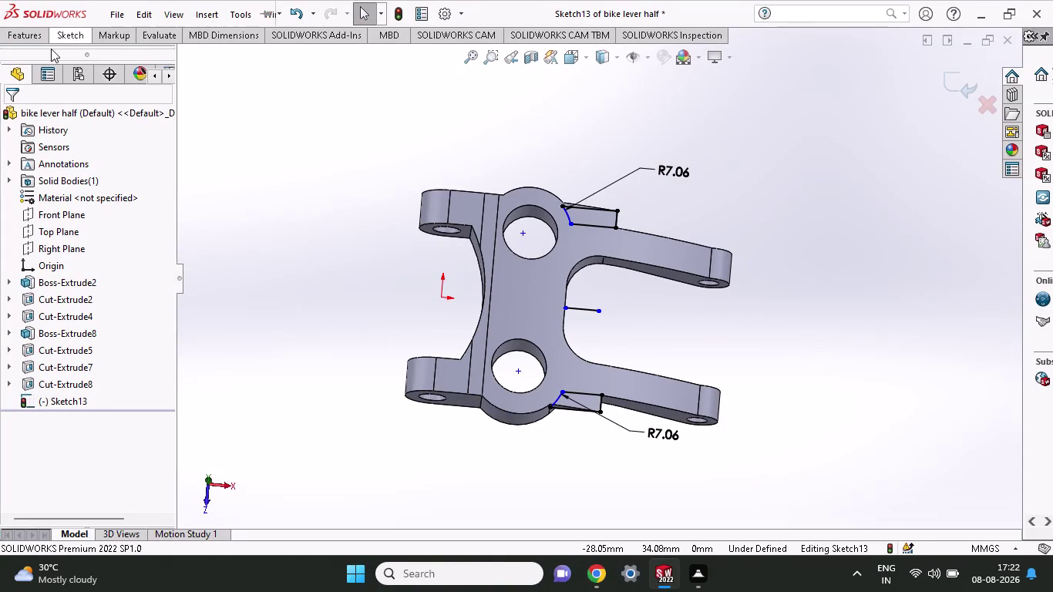
Cut the upper and lower notch profiles Through All as a single extruded cut.
click(34, 39)
click(239, 81)
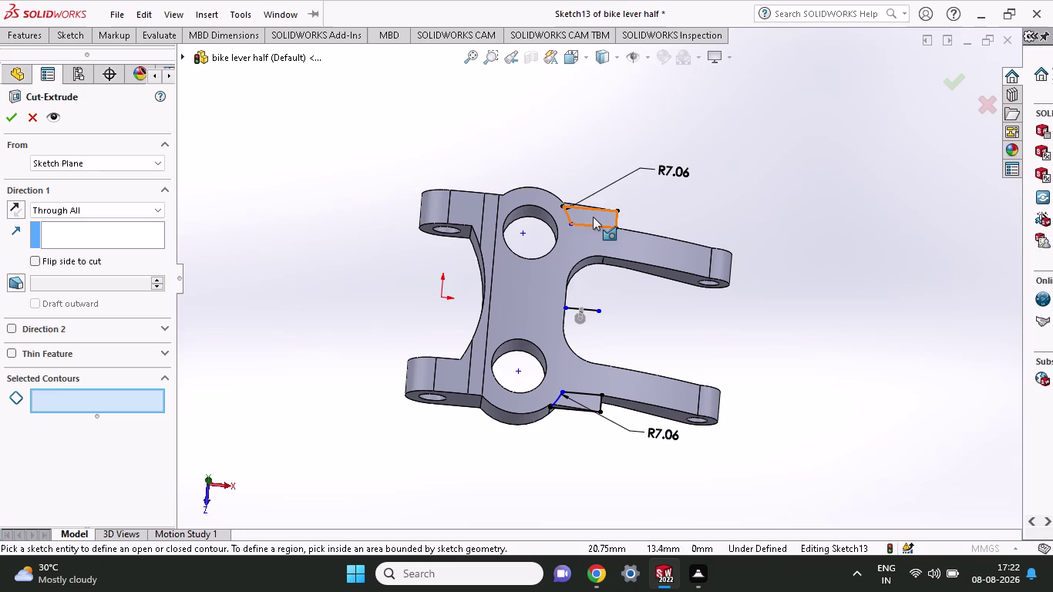
click(594, 216)
click(588, 402)
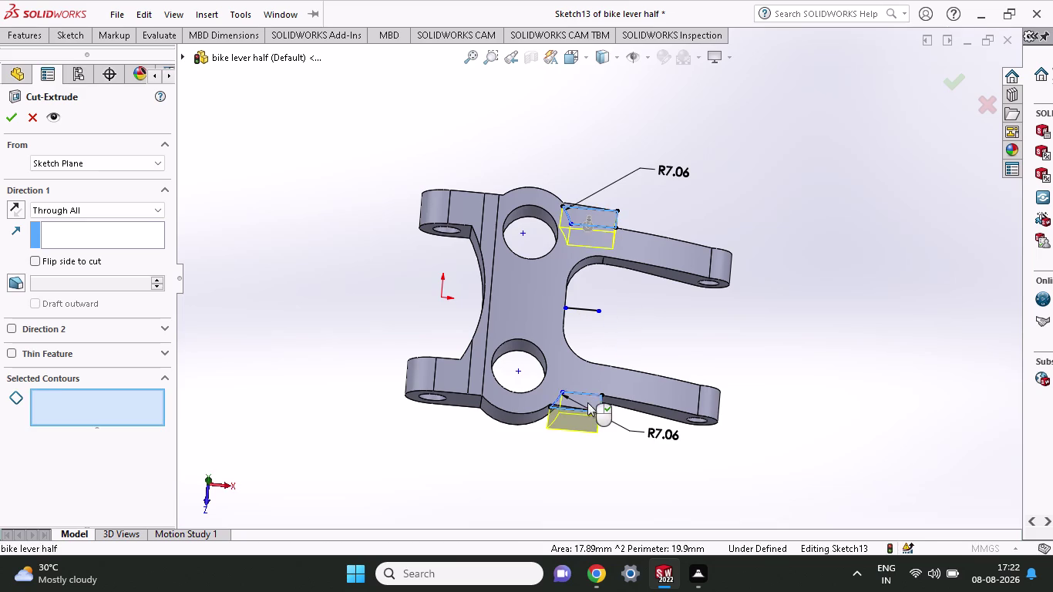
middle_drag(711, 343, 689, 236)
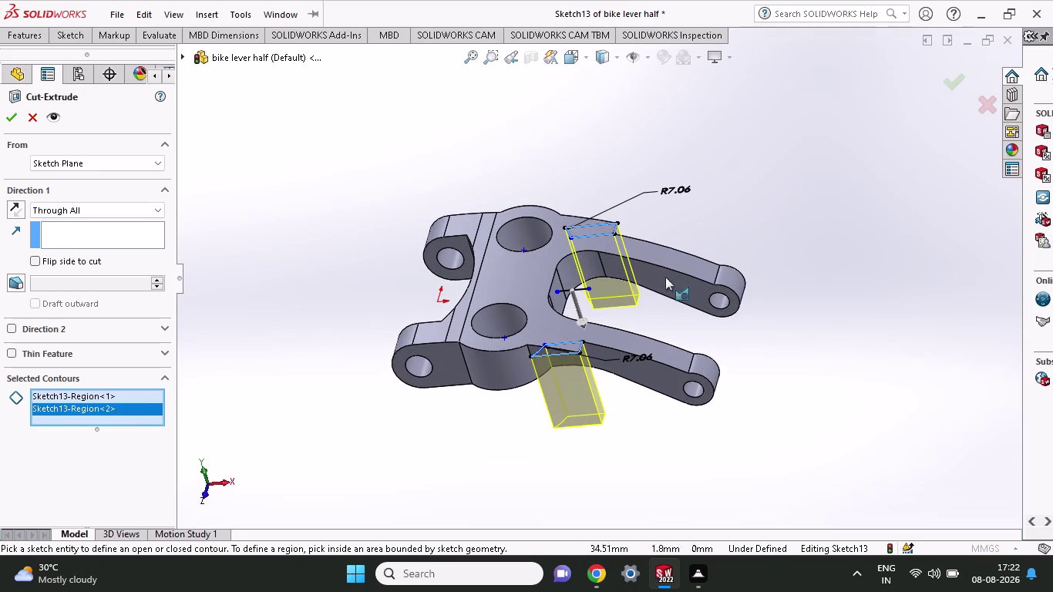
click(12, 323)
click(12, 330)
click(9, 113)
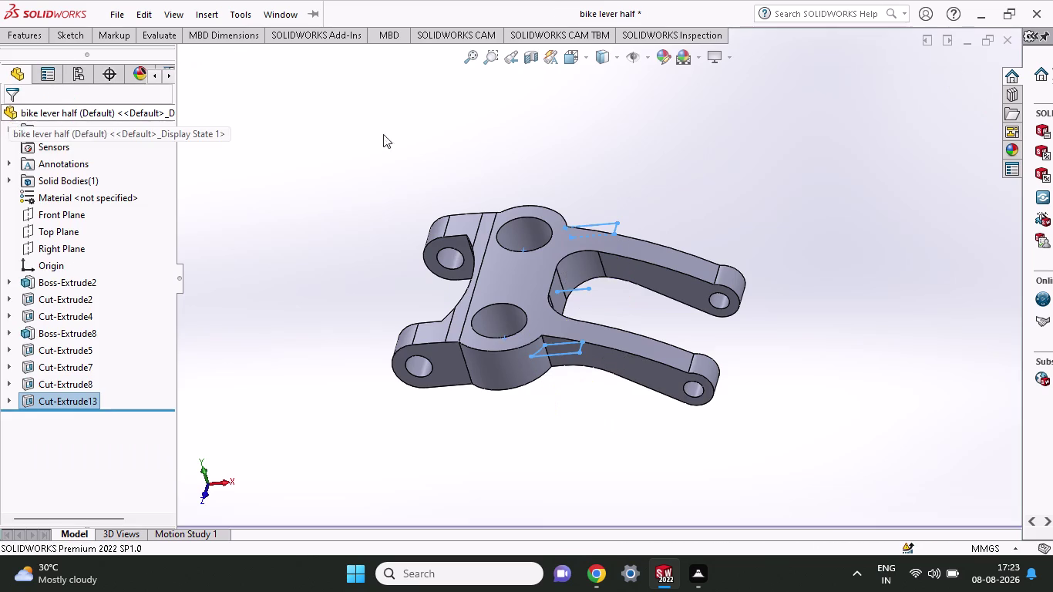
middle_drag(574, 142, 552, 311)
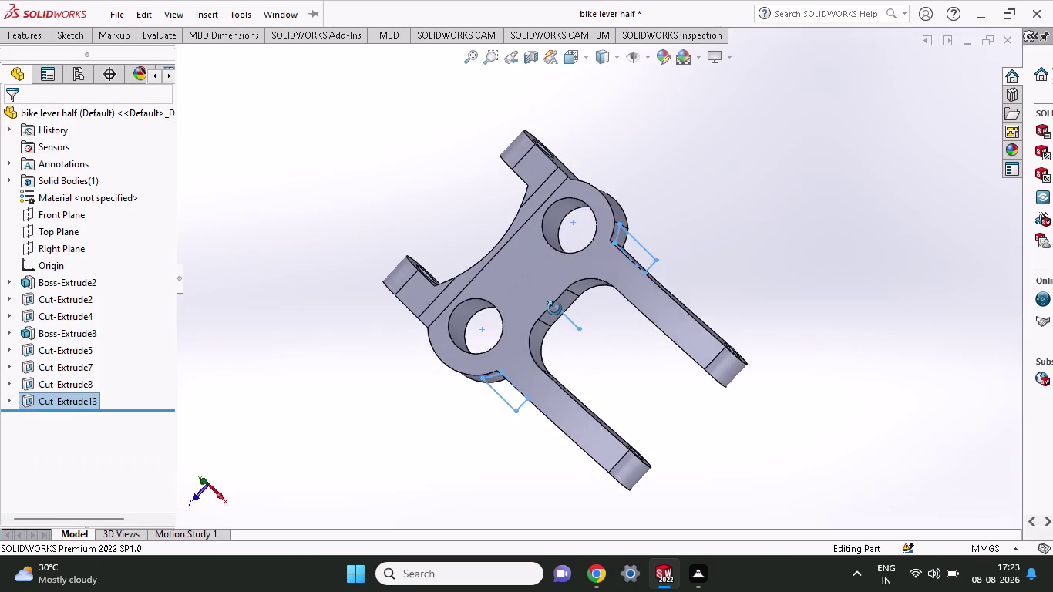
middle_drag(552, 311, 567, 318)
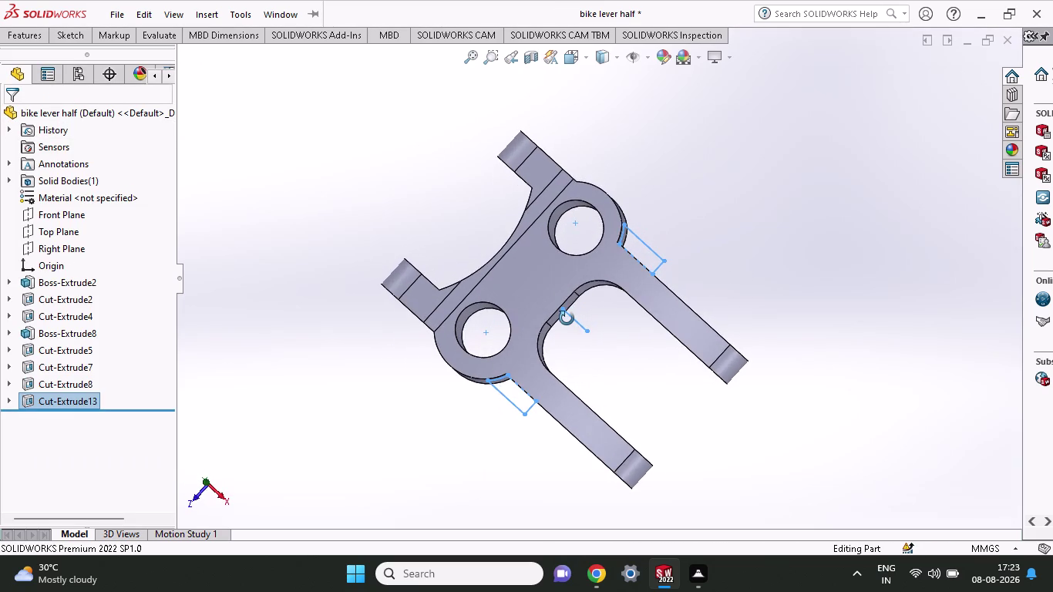
middle_drag(567, 319, 544, 272)
middle_drag(717, 492, 719, 477)
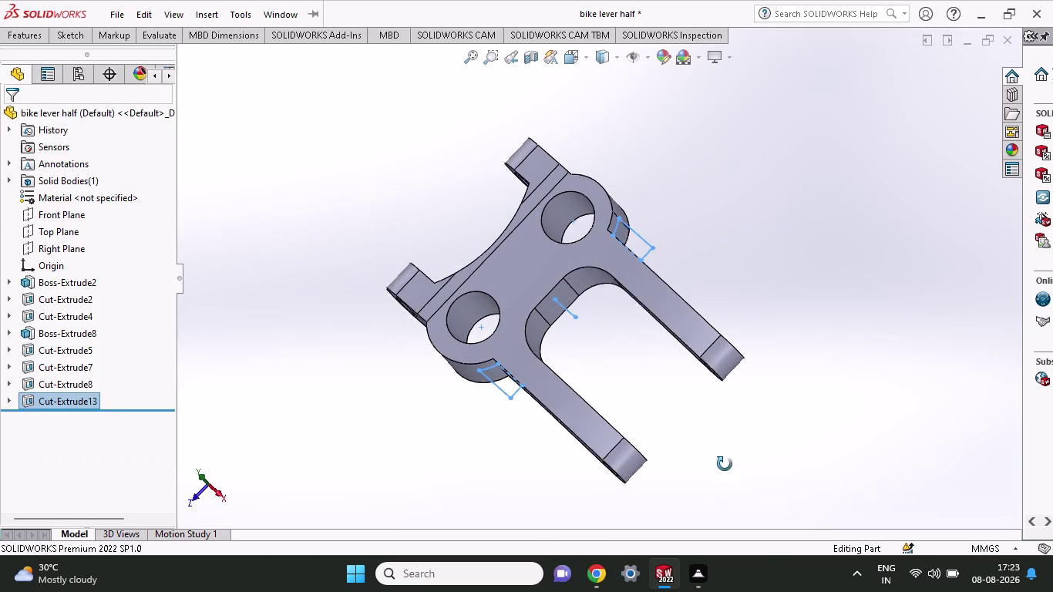
middle_drag(719, 477, 444, 455)
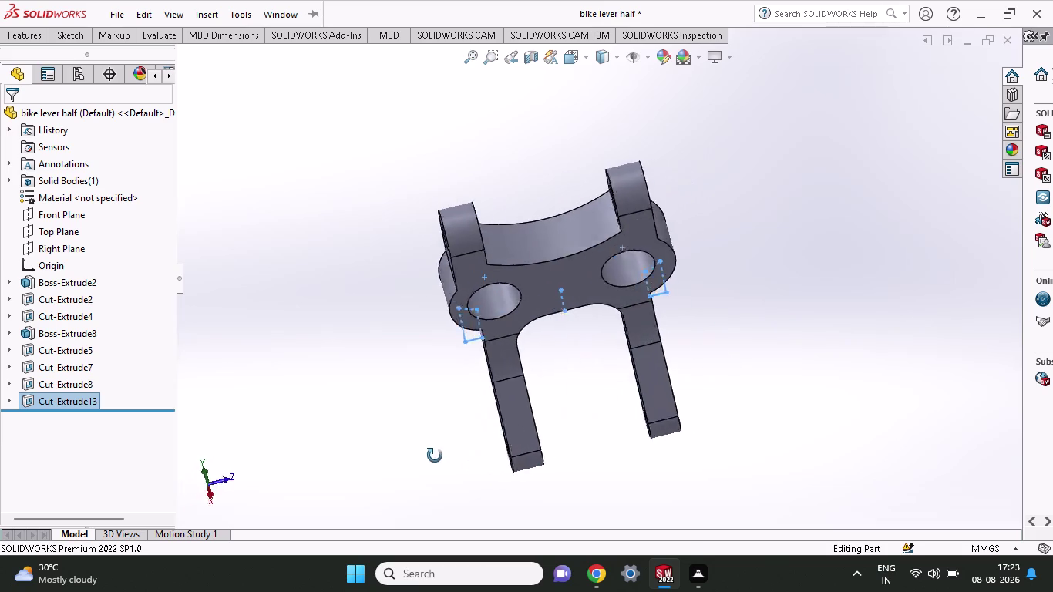
middle_drag(445, 456, 230, 455)
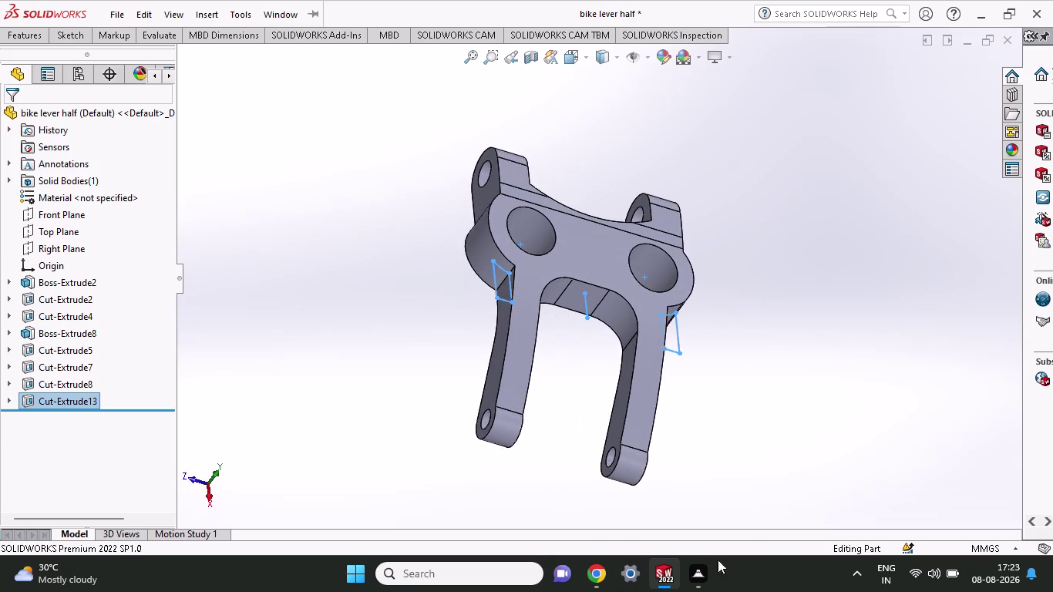
middle_drag(756, 475, 712, 365)
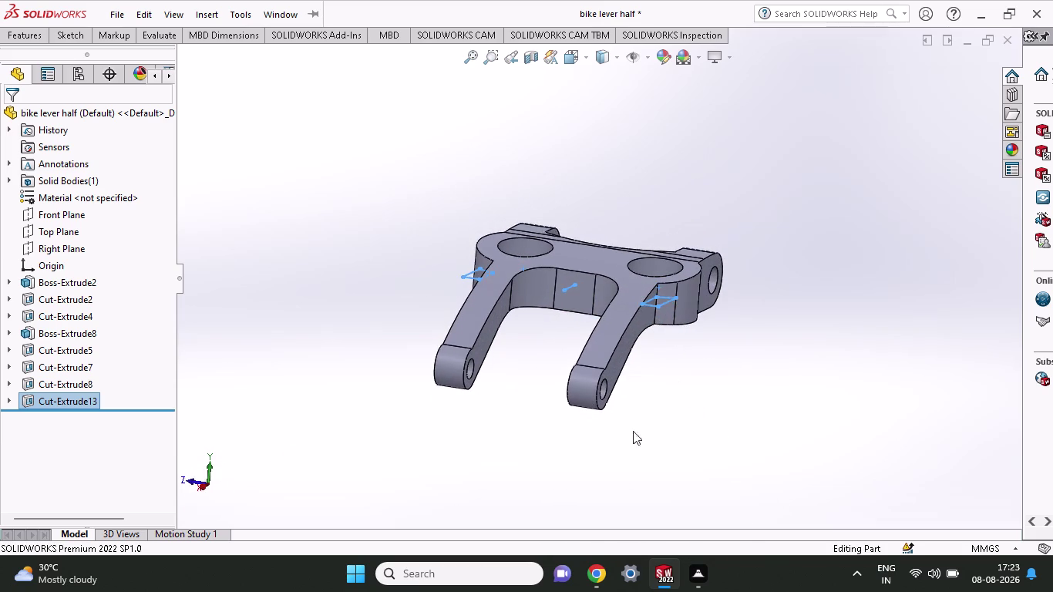
middle_drag(598, 441, 756, 449)
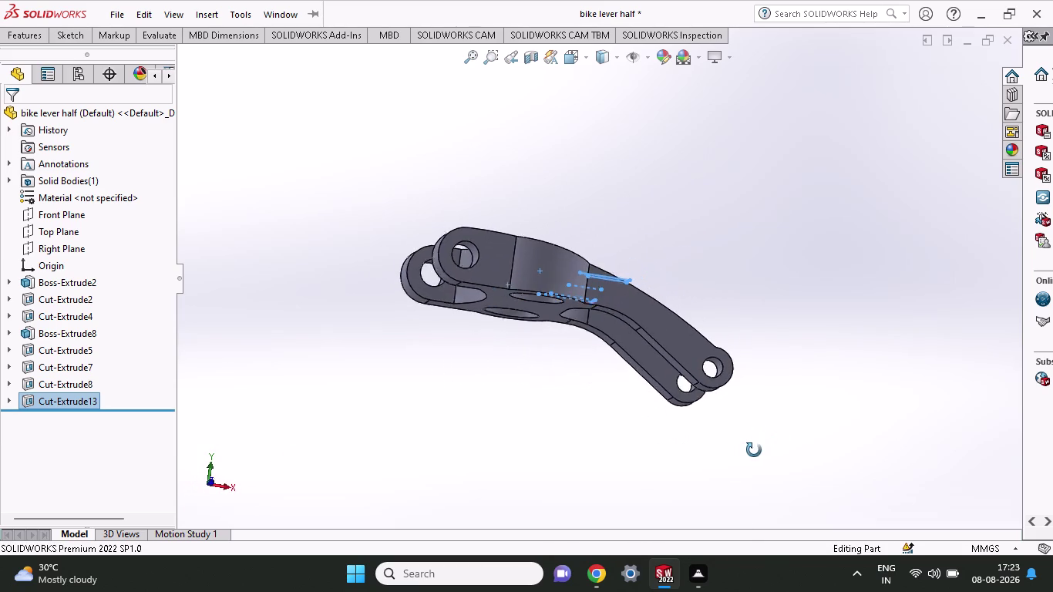
middle_drag(756, 449, 754, 450)
middle_drag(629, 231, 595, 441)
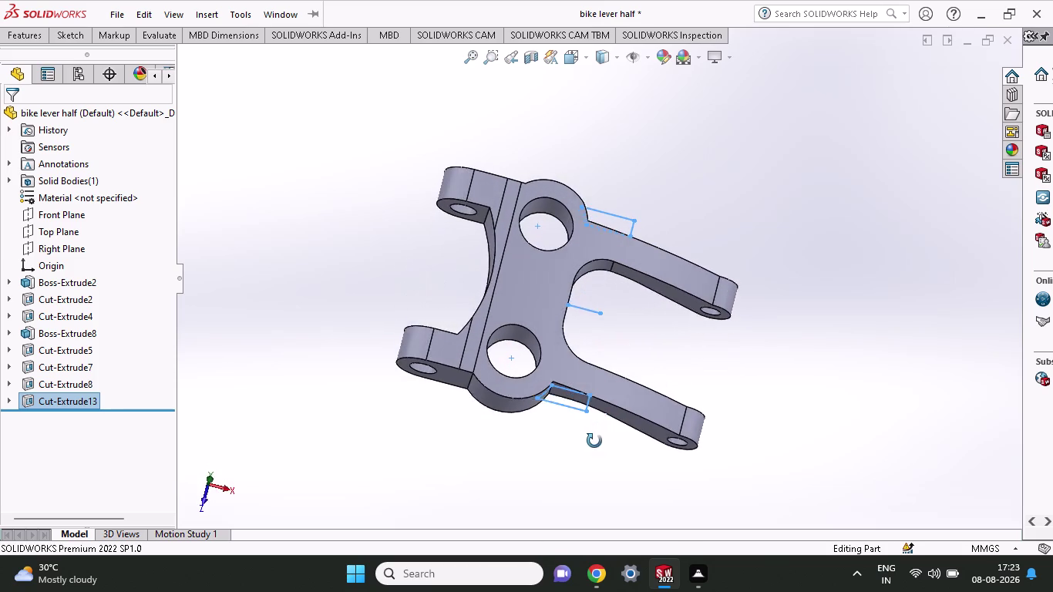
middle_drag(594, 441, 572, 424)
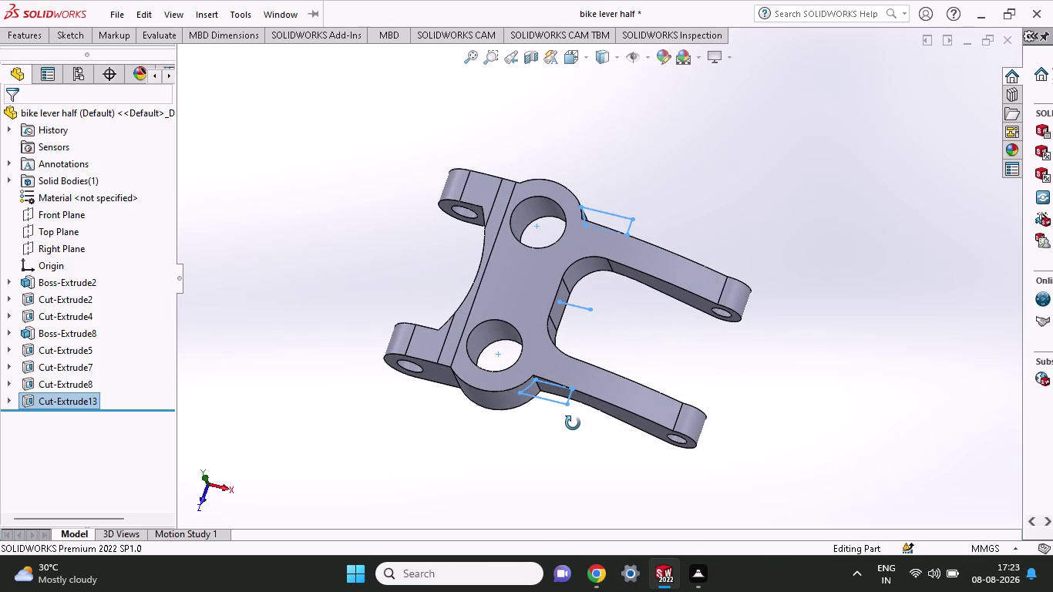
middle_drag(573, 423, 573, 427)
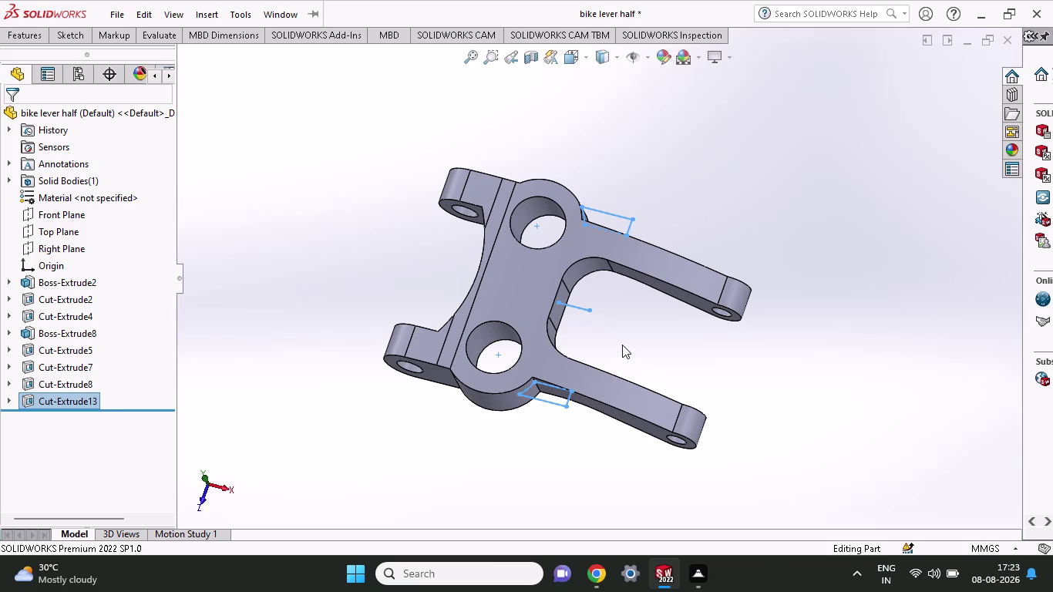
middle_drag(615, 336, 639, 166)
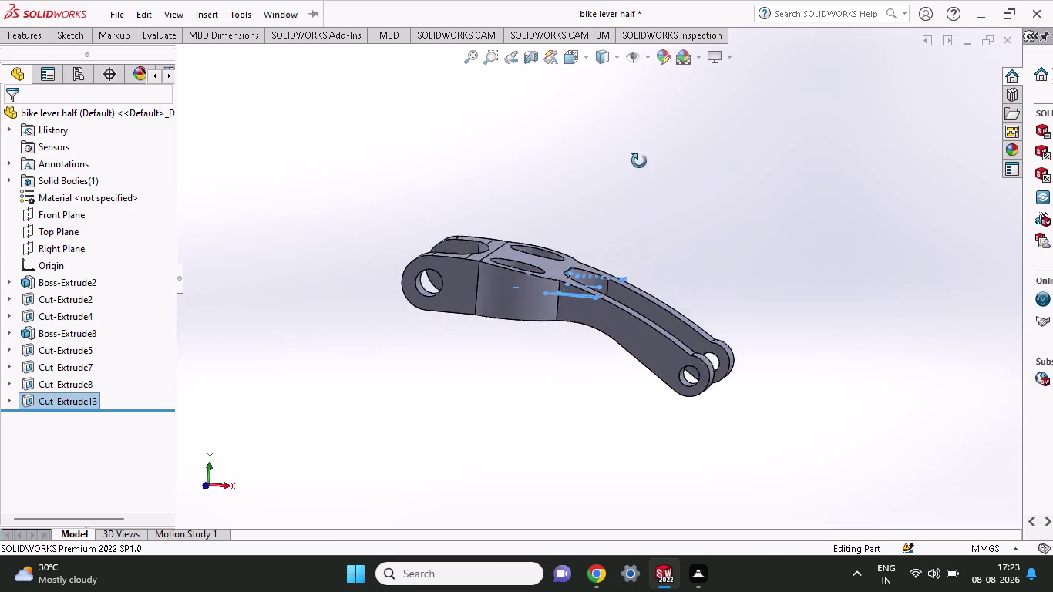
middle_drag(639, 166, 639, 153)
scroll(up, 3)
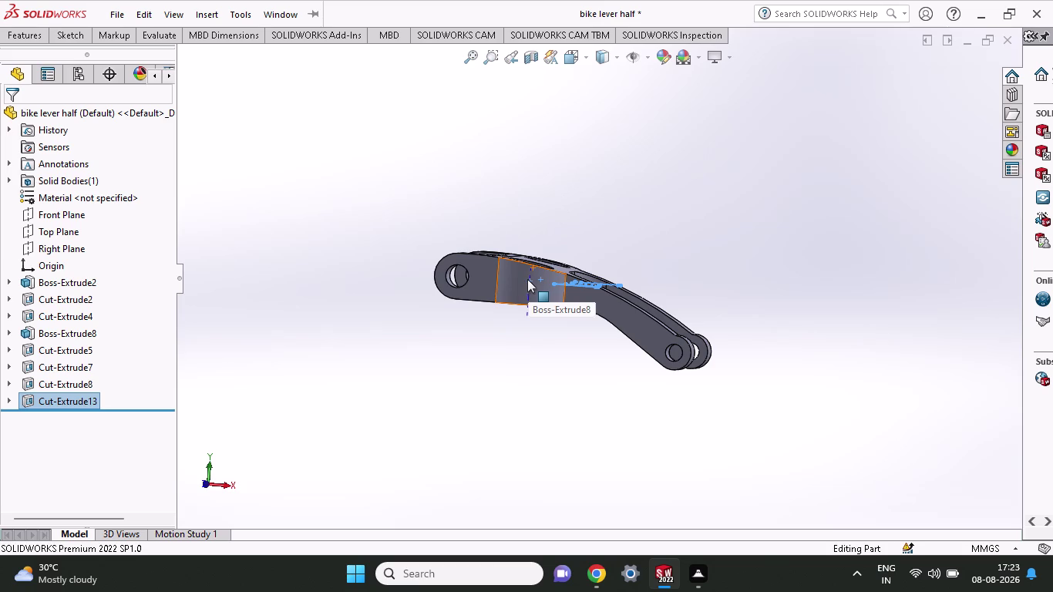
Start a front-plane sketch and draw a 2.91 mm vertical line at the section edge.
right_click(71, 211)
click(84, 194)
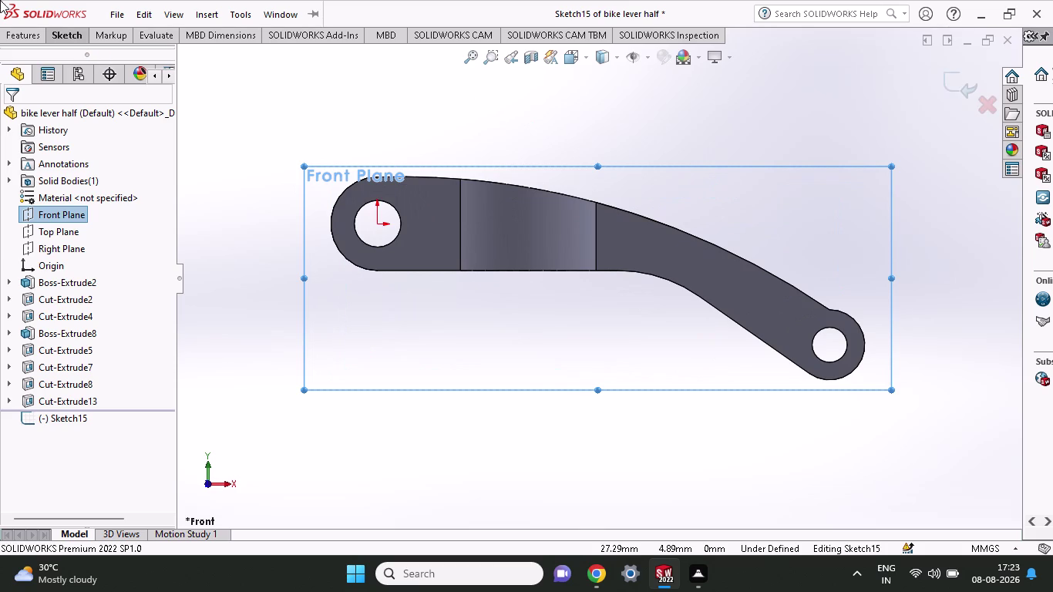
click(65, 39)
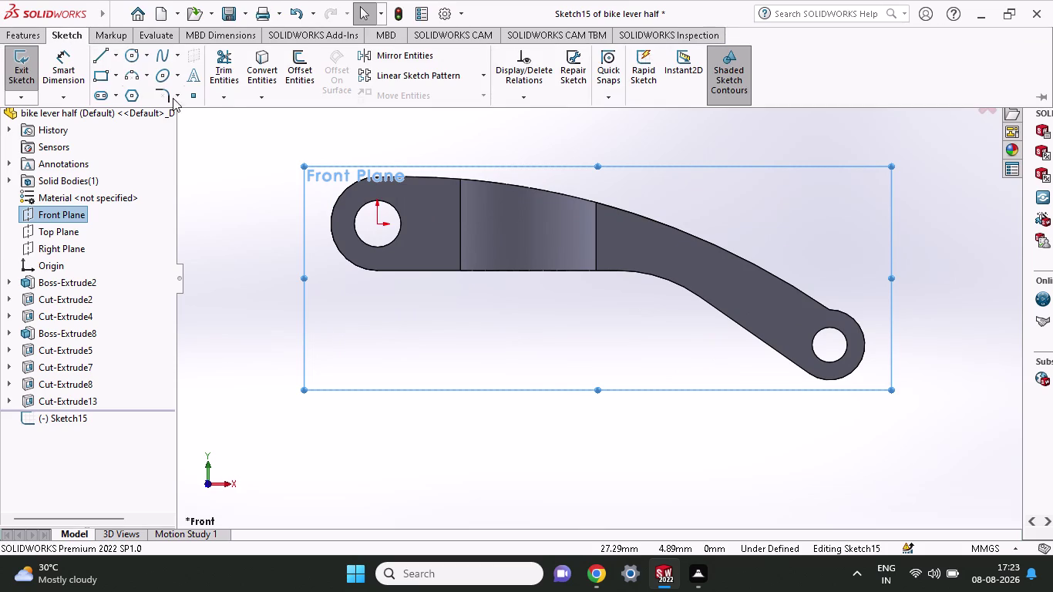
click(102, 56)
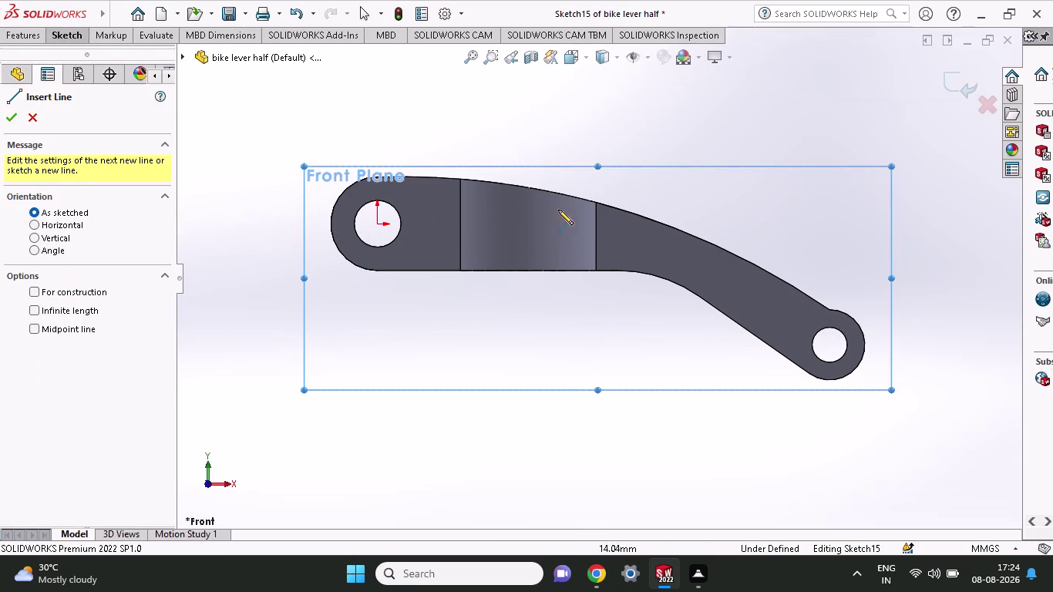
click(596, 201)
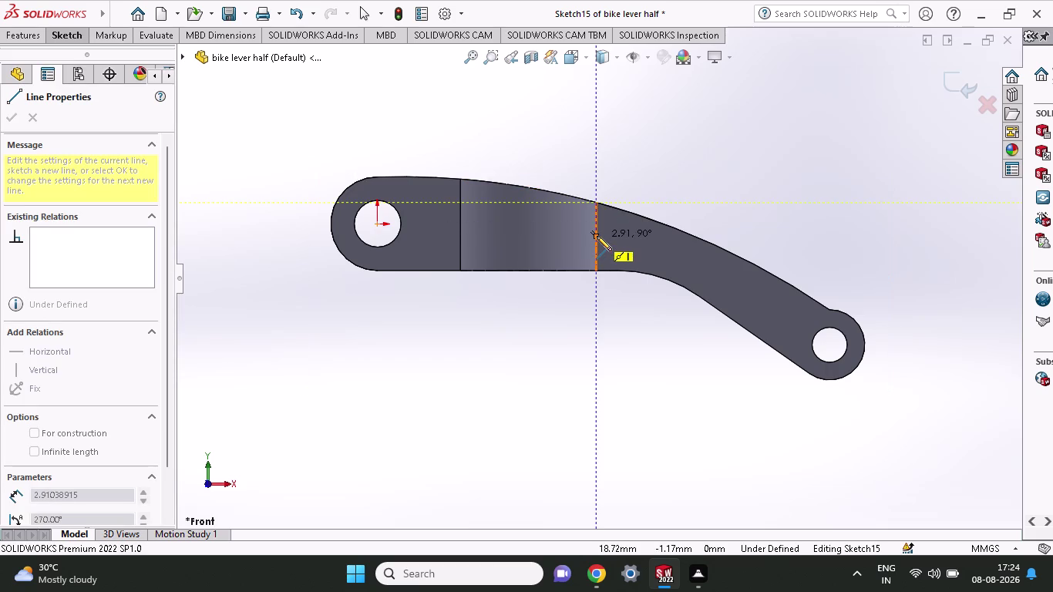
click(597, 236)
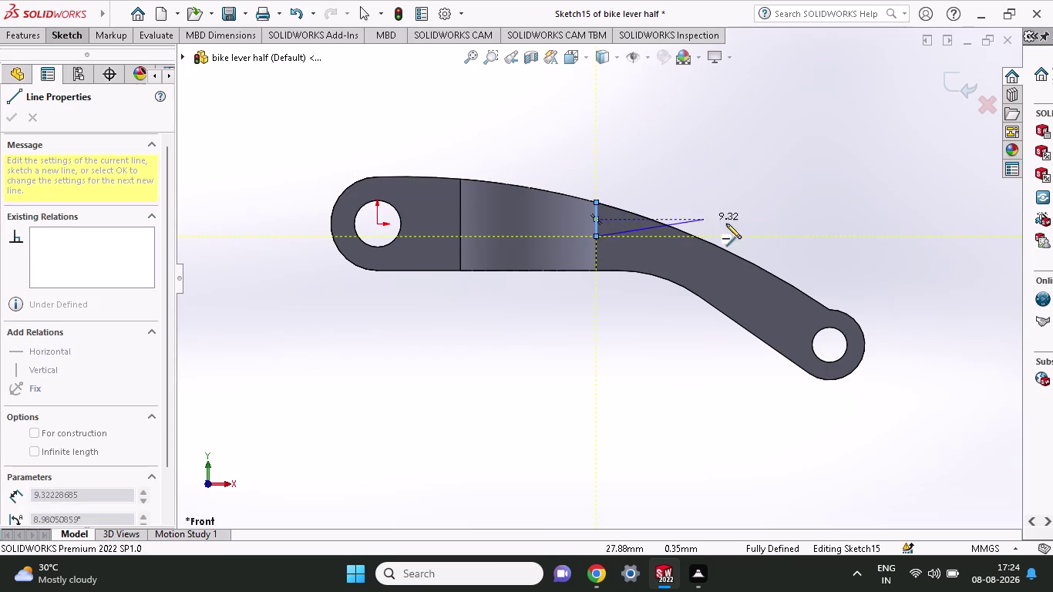
click(741, 230)
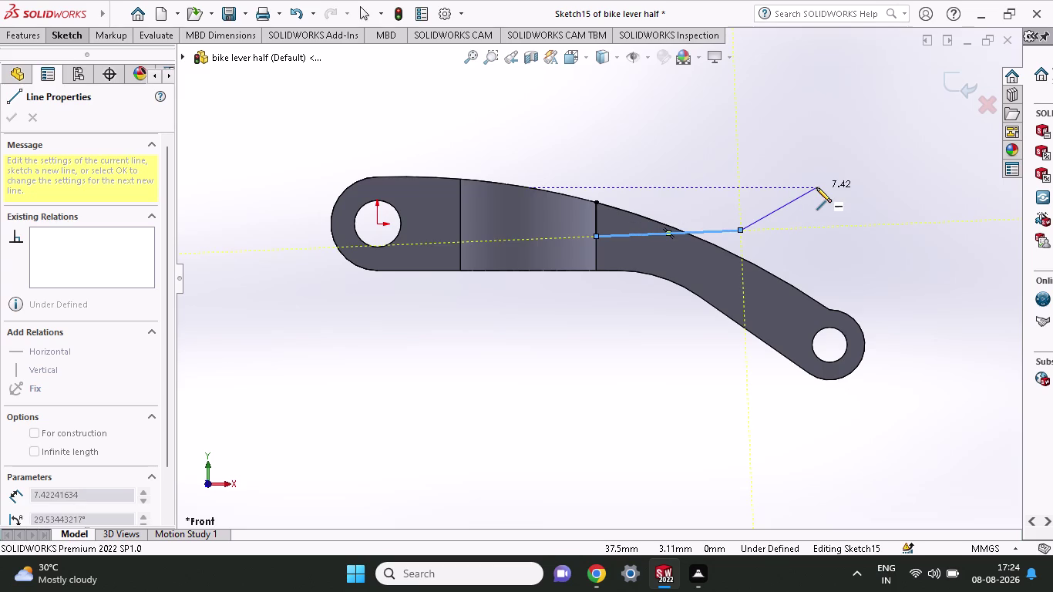
key(ctrl+z)
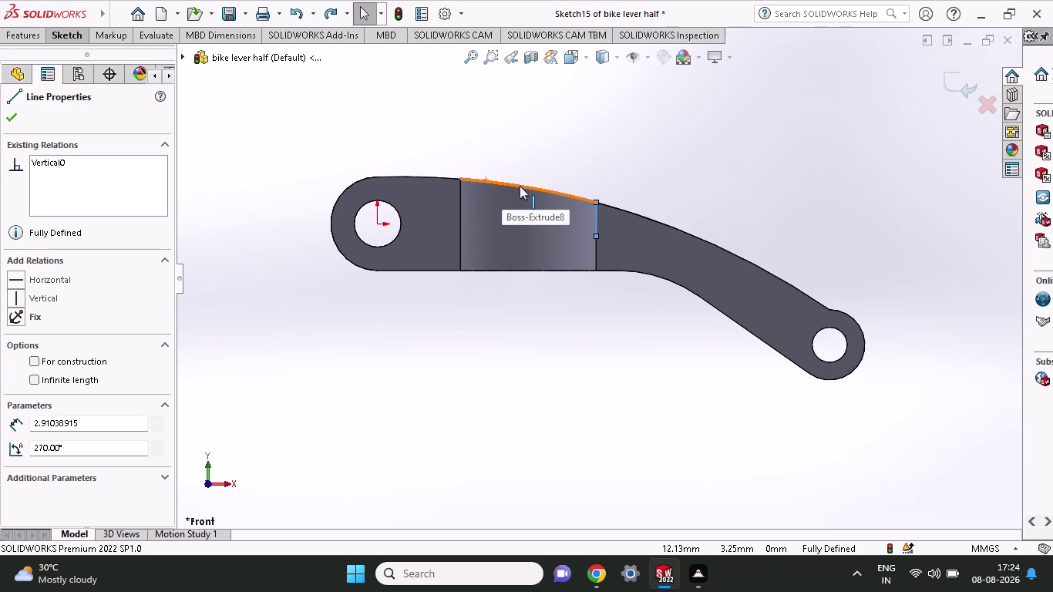
Draw a sloped line from the vertical line's top leftward to the raised section's top edge.
click(598, 200)
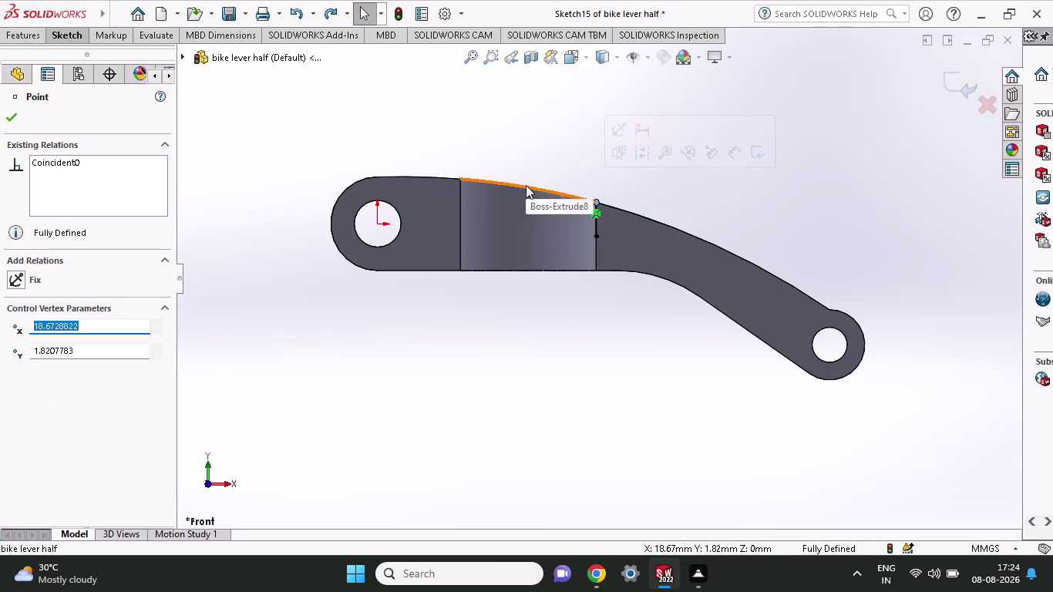
click(515, 183)
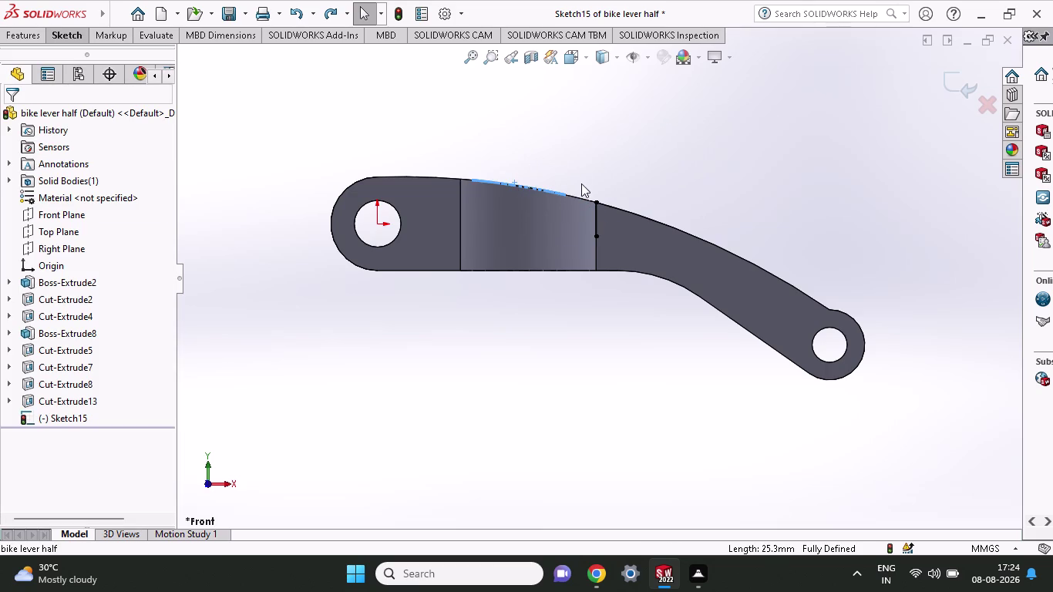
click(72, 32)
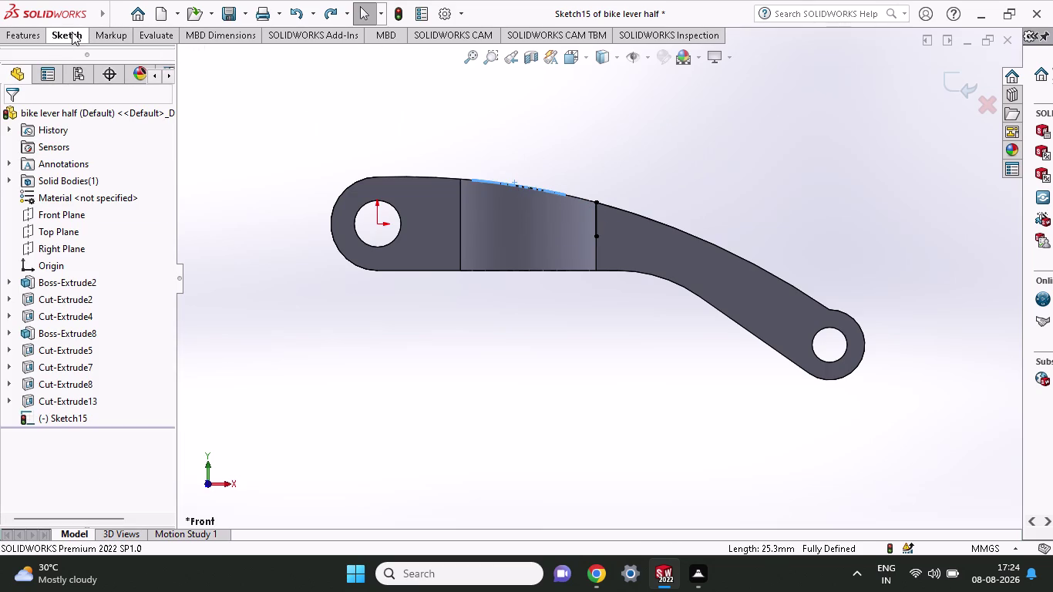
click(103, 59)
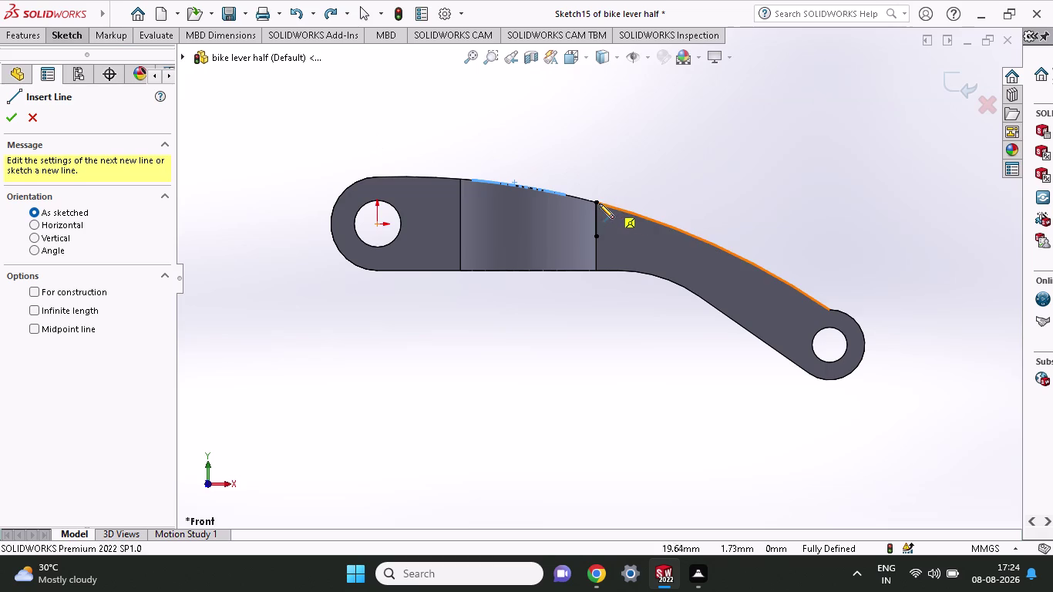
click(596, 203)
click(511, 185)
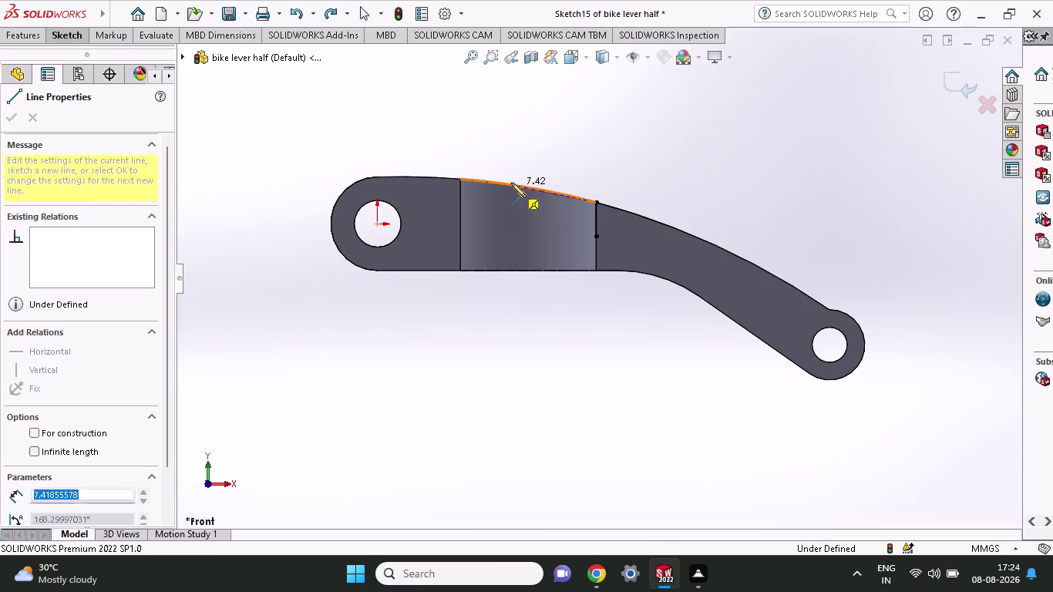
right_click(514, 149)
click(533, 151)
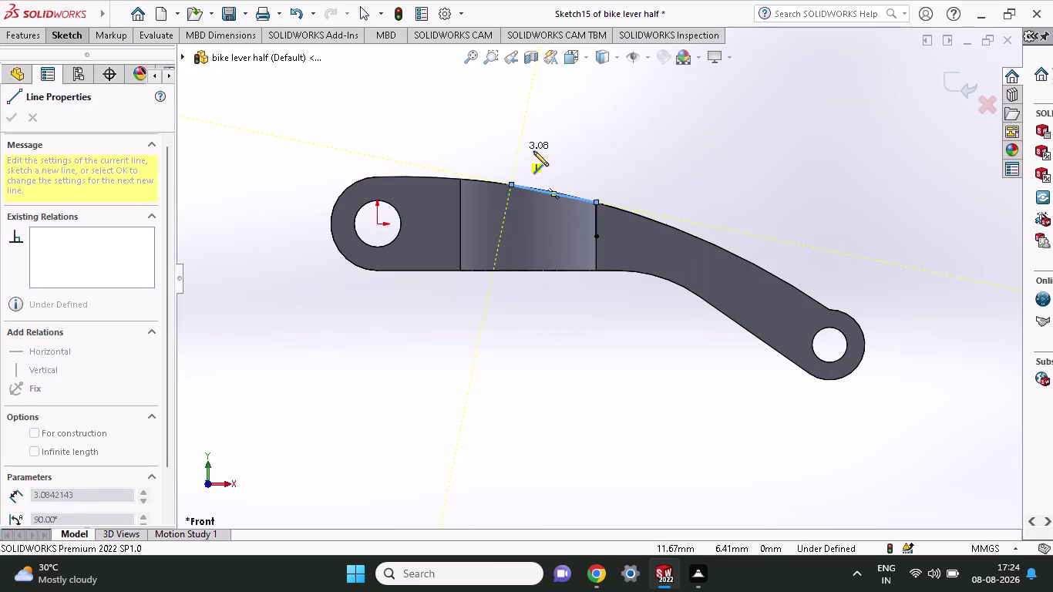
right_click(441, 127)
click(464, 142)
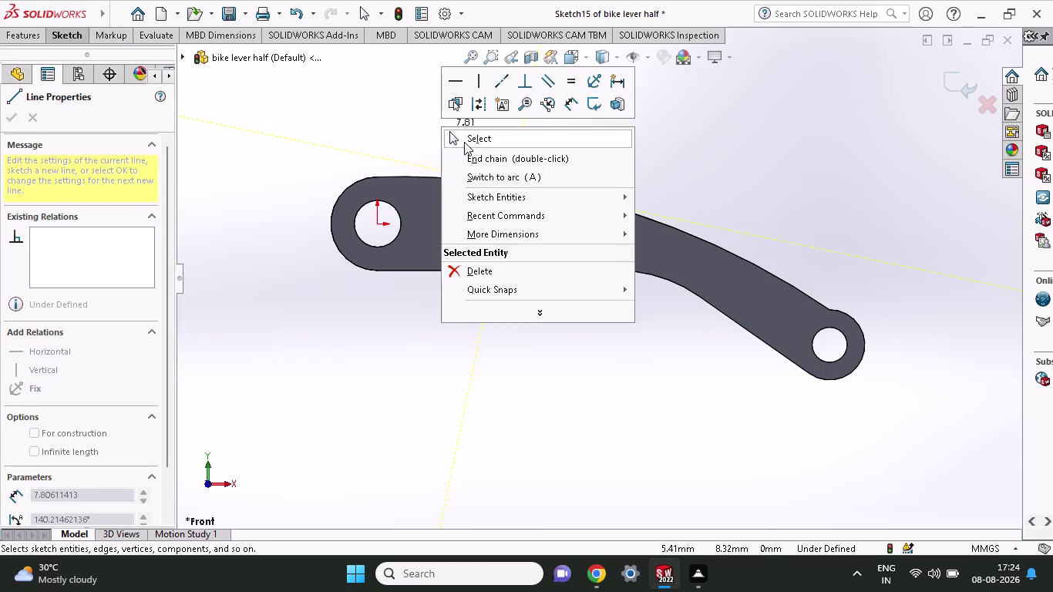
click(48, 37)
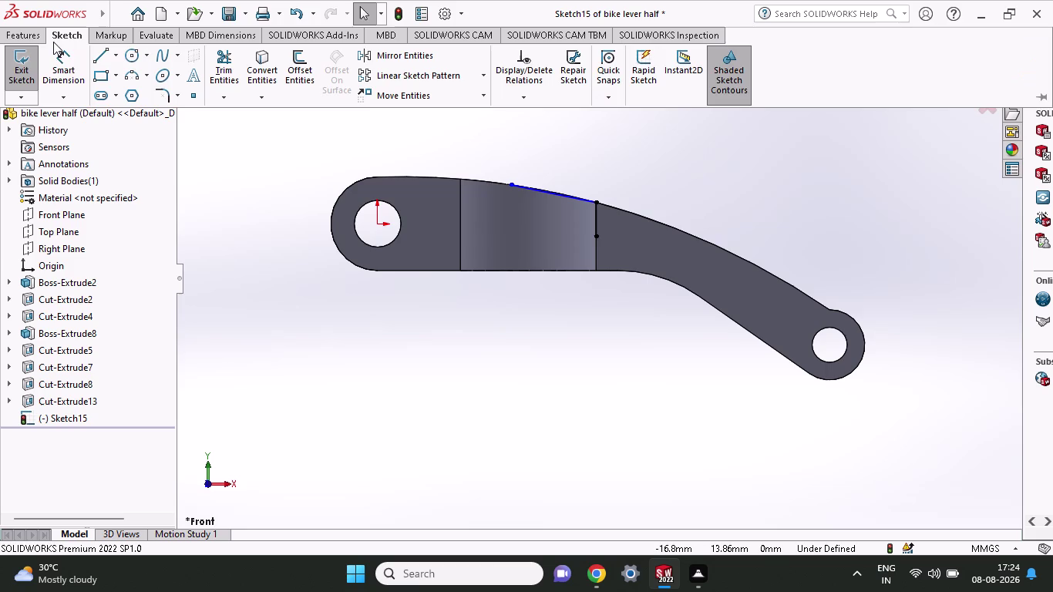
Try a 2.91 dimension on the vertical line, cancel the over-defining prompt, and undo the lines.
click(60, 55)
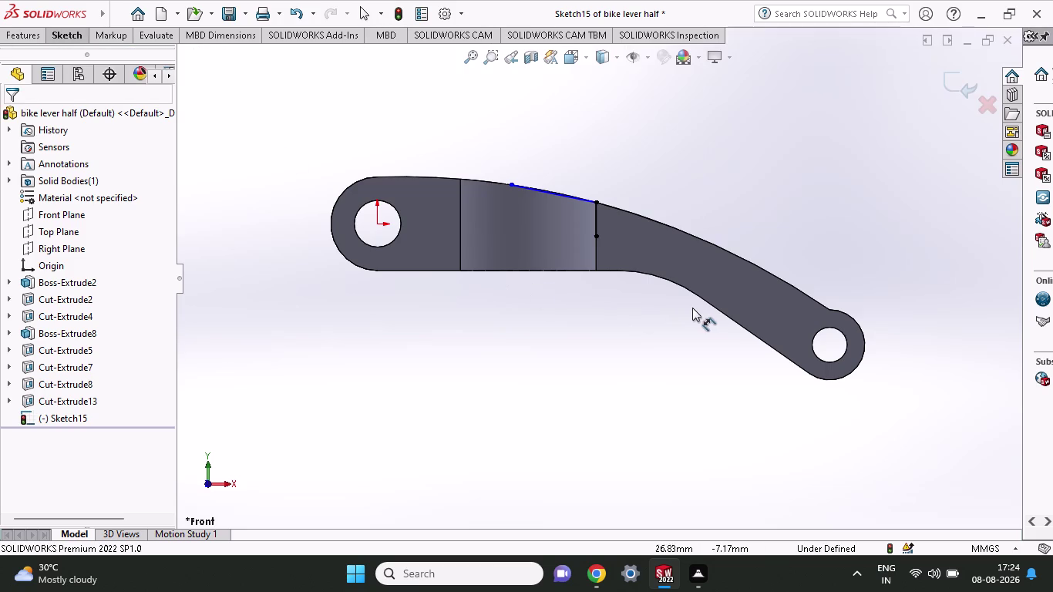
click(597, 236)
click(593, 202)
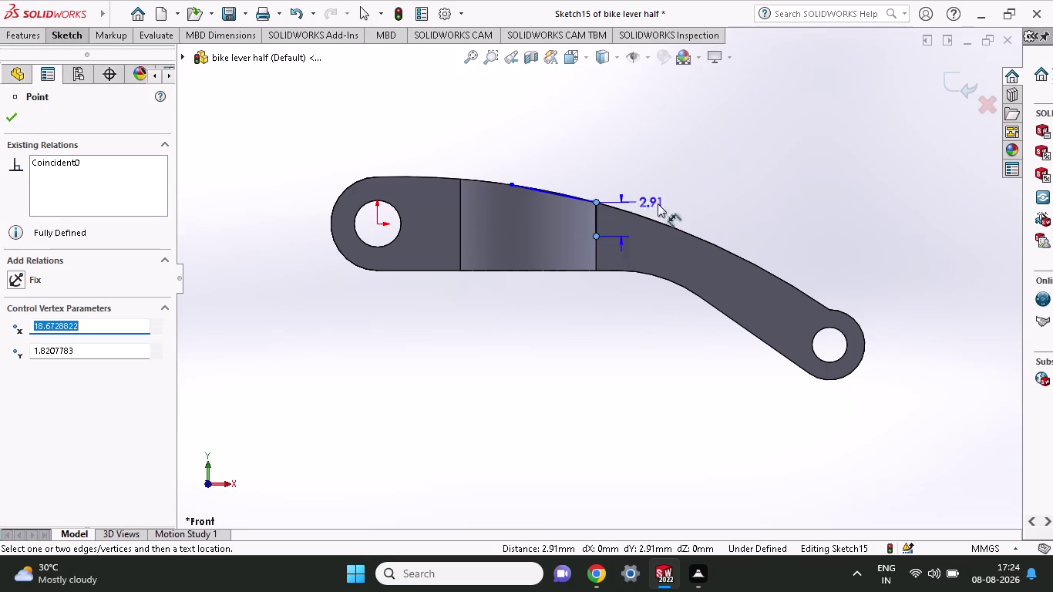
click(716, 211)
key(4)
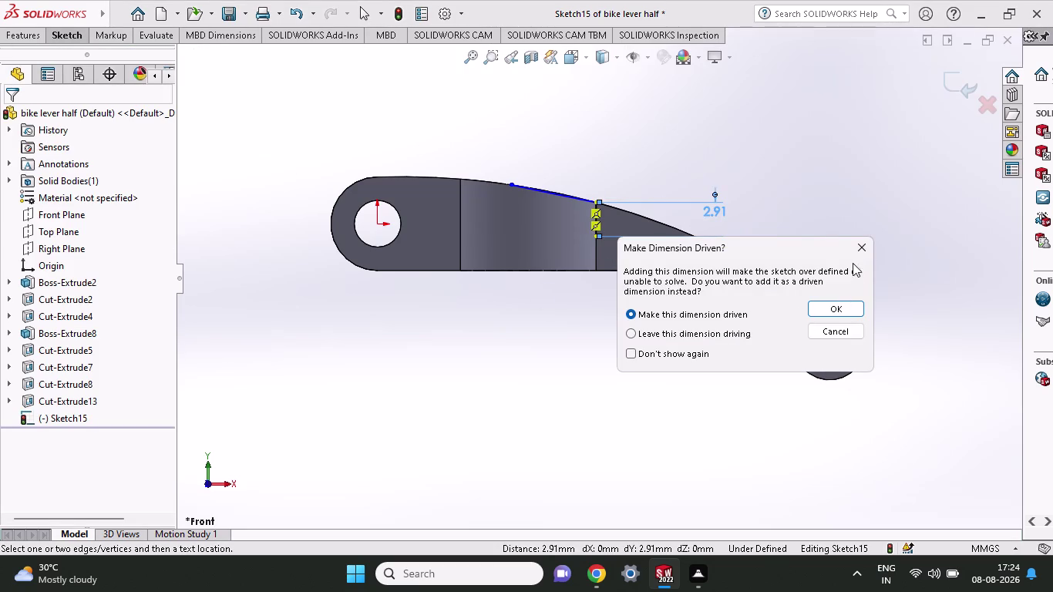
click(859, 248)
key(ctrl+z)
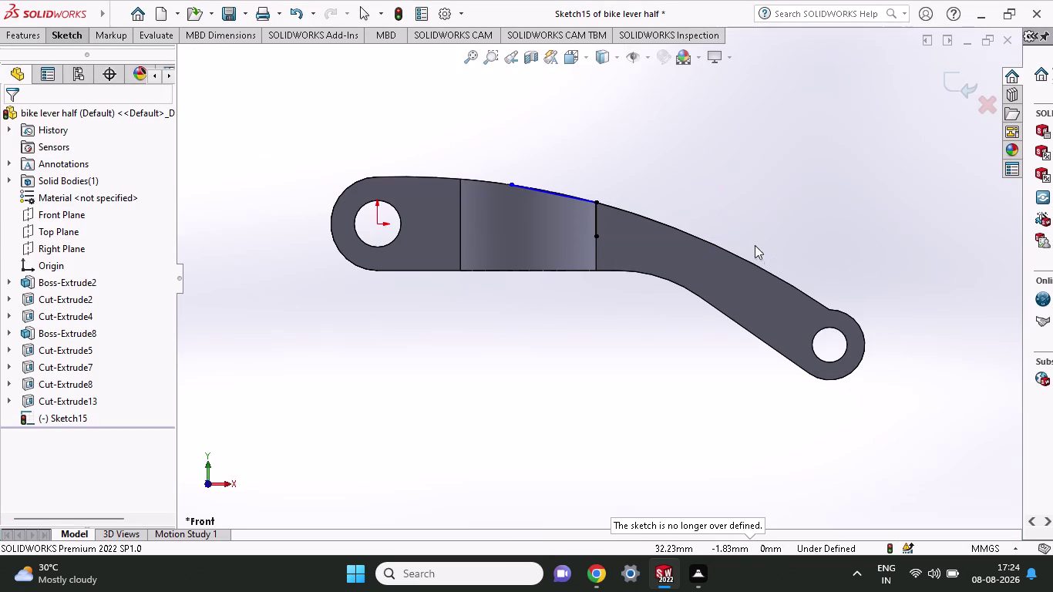
key(ctrl+z)
key(ctrl+z)
key(ctrl+z)
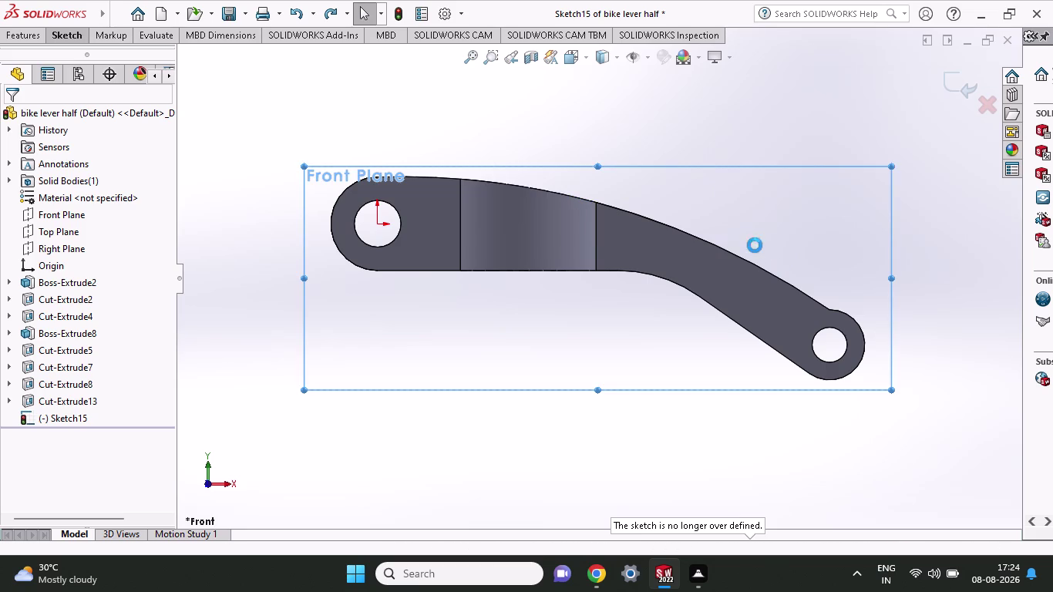